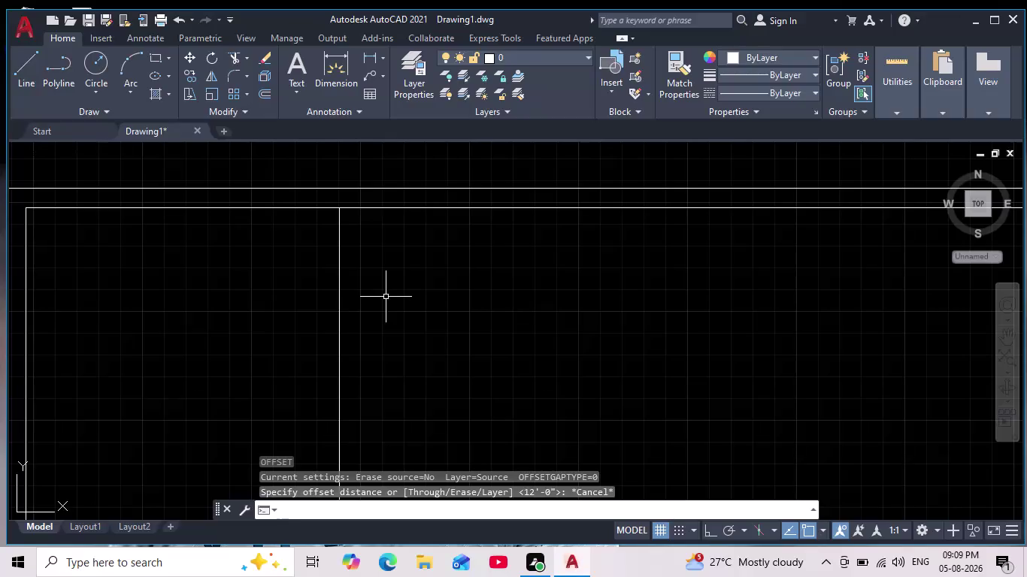
Clear pending commands and pan the view to the vertical interior partition.
key(Escape)
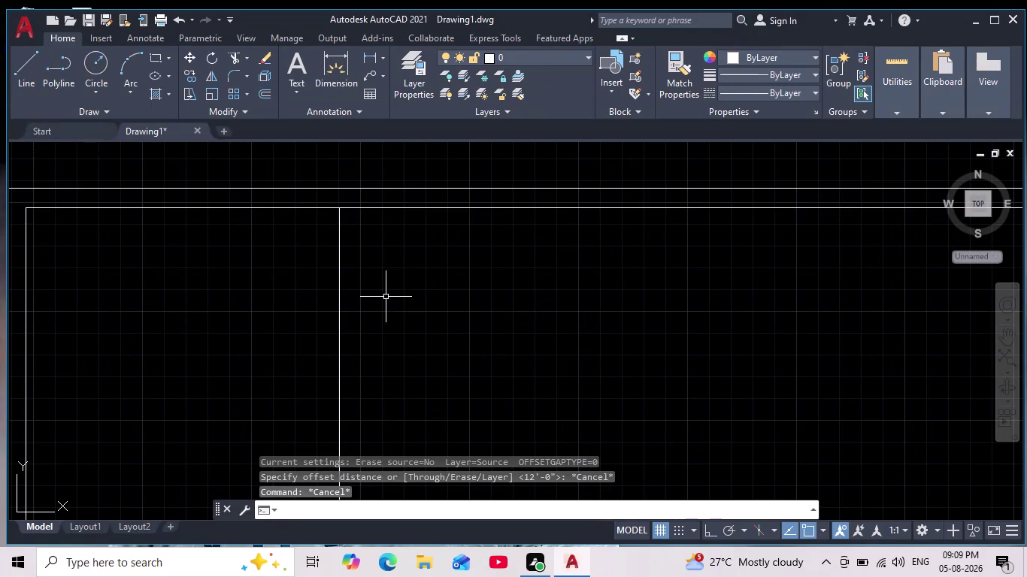
key(Escape)
key(Escape)
scroll(down, 3)
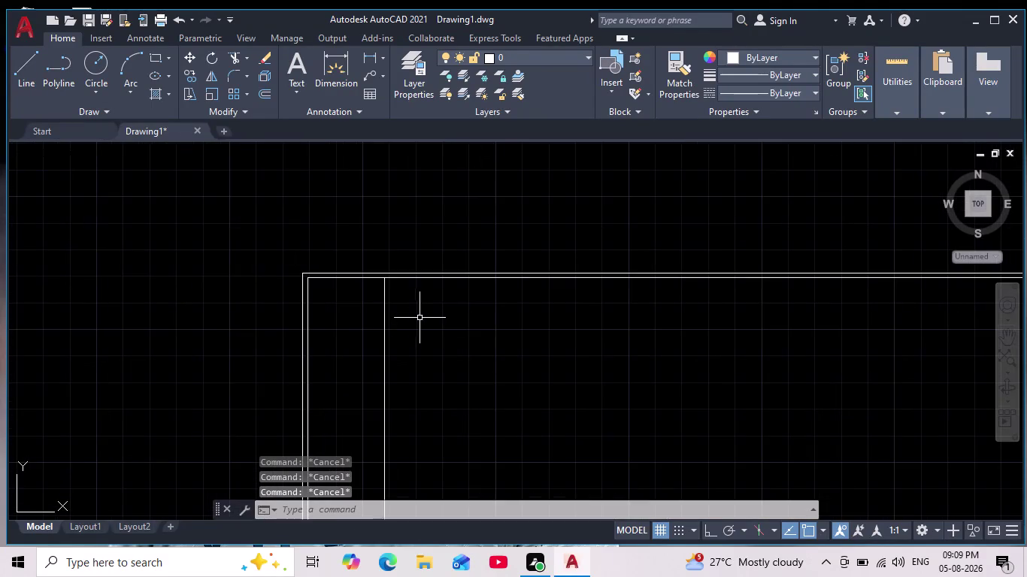
scroll(up, 3)
middle_drag(420, 317, 420, 328)
scroll(up, 3)
middle_drag(400, 288, 411, 340)
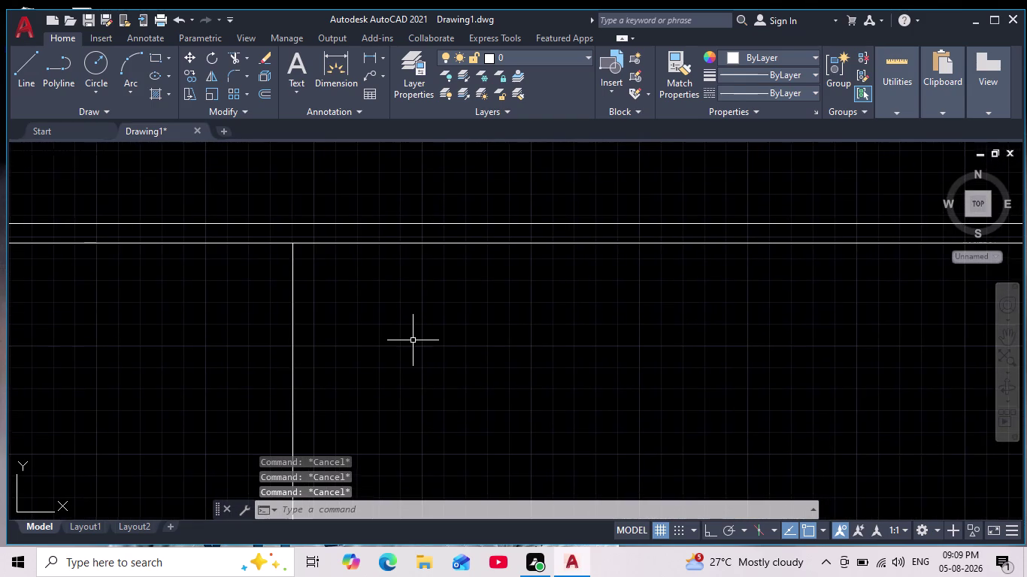
Offset the vertical partition line 9 inches to one side.
key(Escape)
key(Escape)
key(Escape)
key(o)
key(Return)
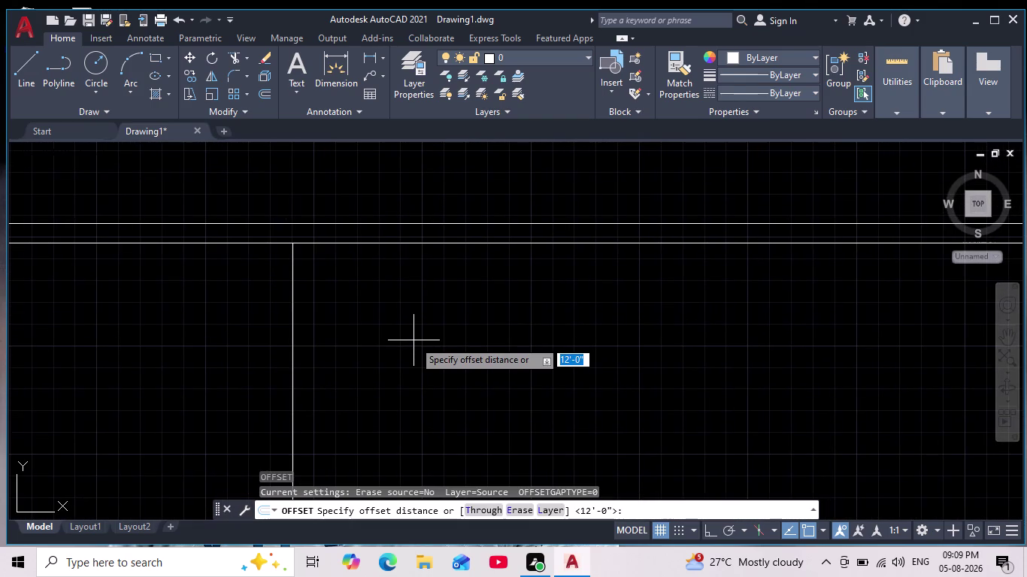
key(9)
key(Return)
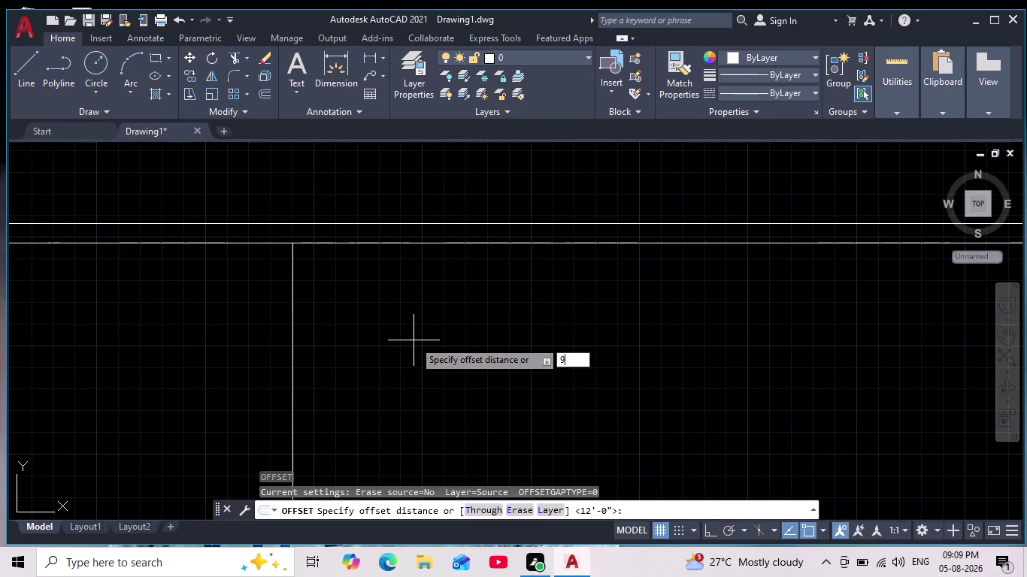
click(293, 280)
click(422, 276)
Pan along the new double-line partition to check it, then end the offset.
scroll(down, 3)
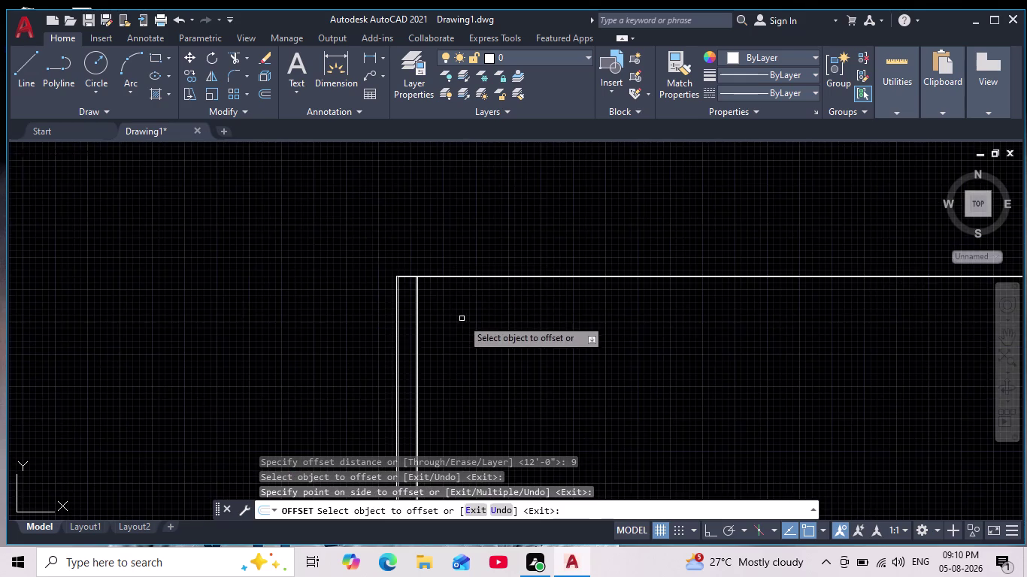
scroll(up, 3)
scroll(up, 3)
middle_drag(386, 243, 464, 375)
scroll(down, 3)
scroll(up, 3)
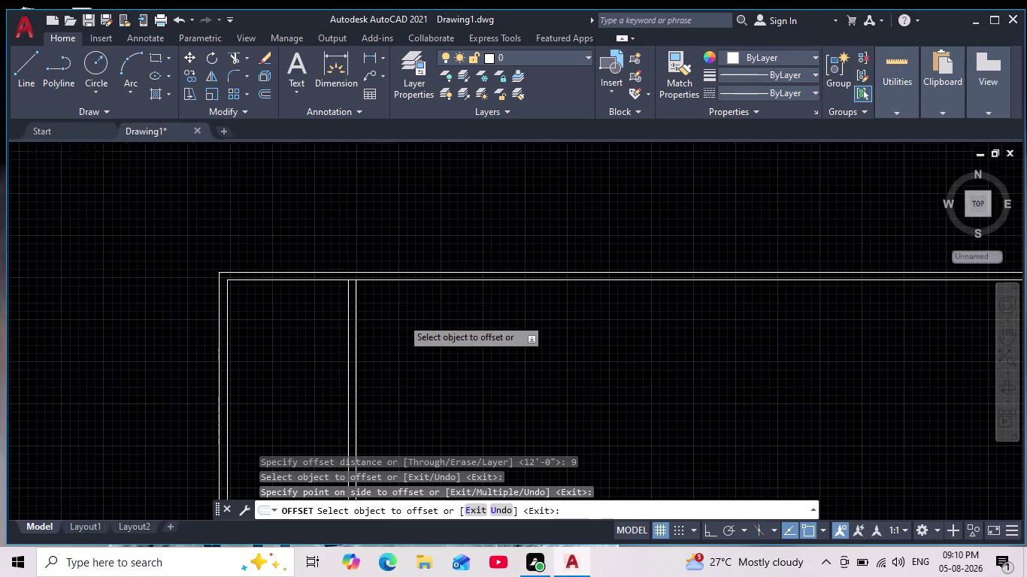
scroll(up, 3)
middle_drag(406, 313, 491, 336)
scroll(up, 3)
scroll(down, 3)
middle_drag(504, 367, 553, 381)
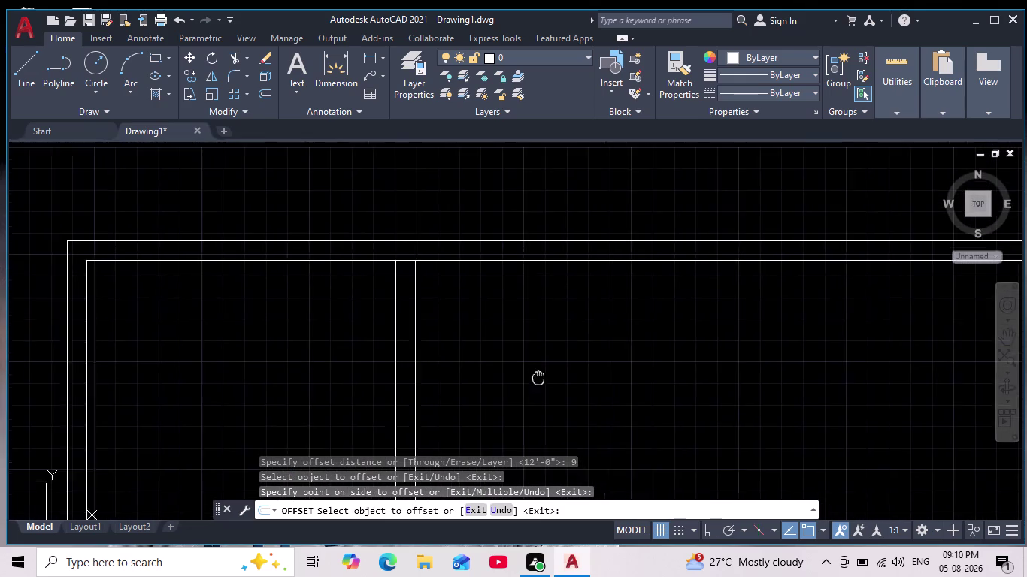
middle_drag(552, 380, 557, 375)
scroll(up, 3)
scroll(down, 3)
middle_drag(510, 325, 512, 328)
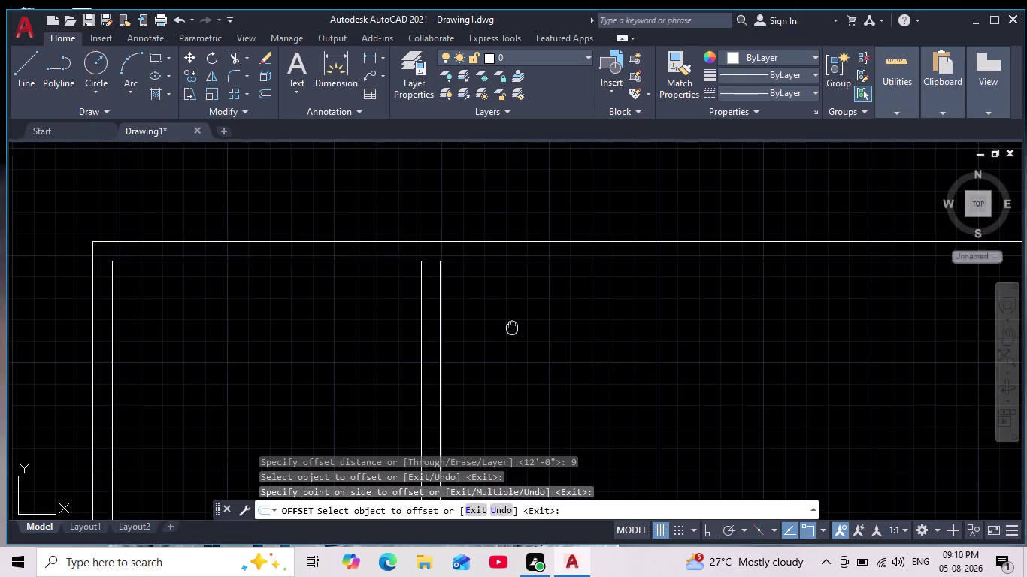
middle_drag(512, 328, 545, 291)
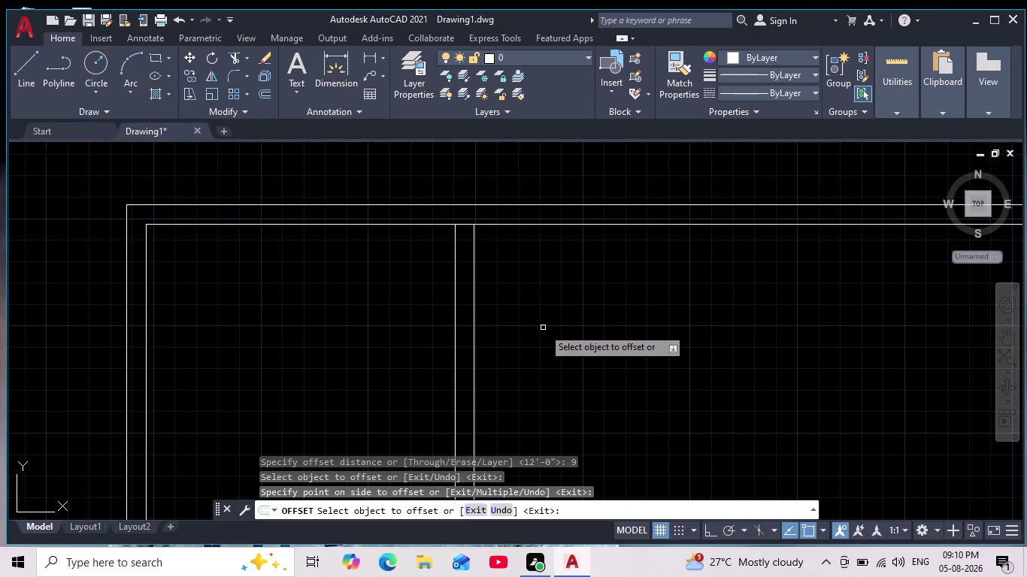
key(Escape)
key(Escape)
key(Escape)
key(Escape)
key(Escape)
key(Escape)
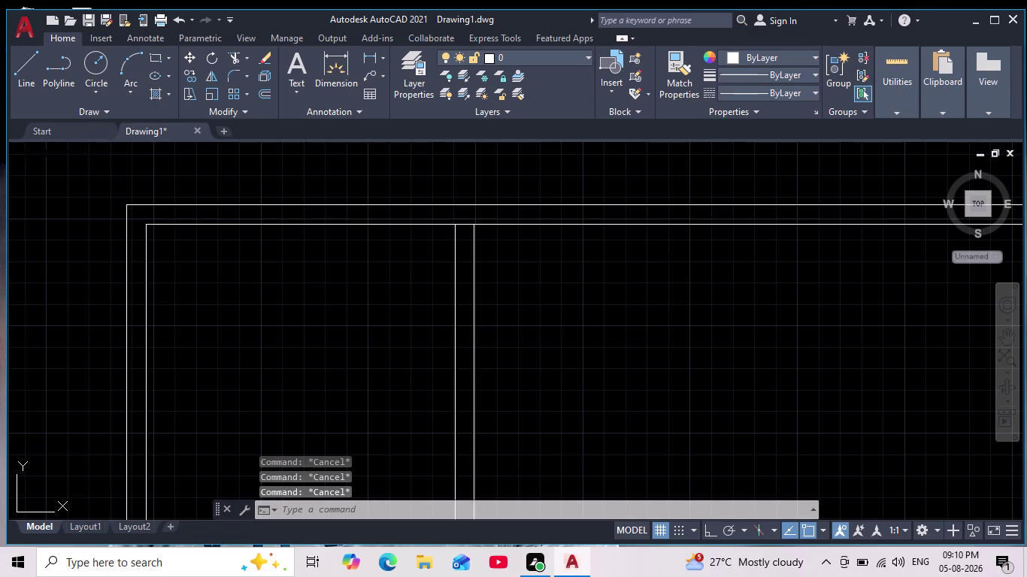
Offset the partition's right line 12' to the right.
key(o)
key(Return)
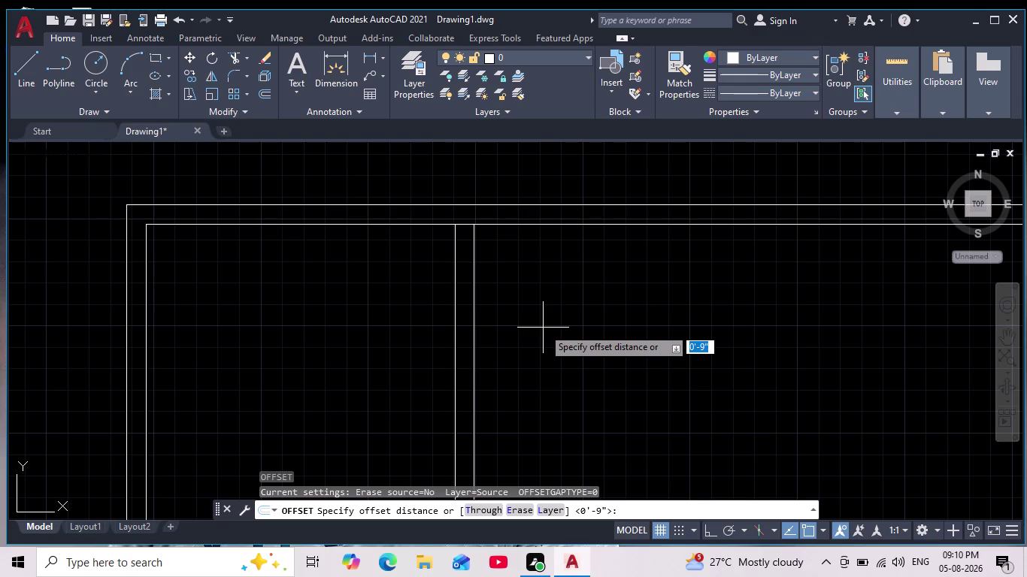
text(12')
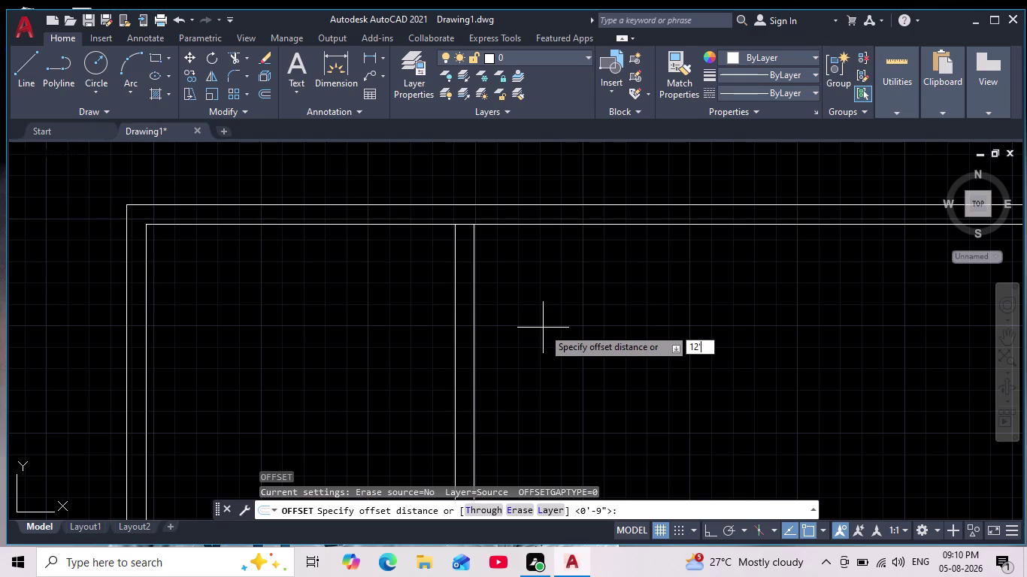
key(Return)
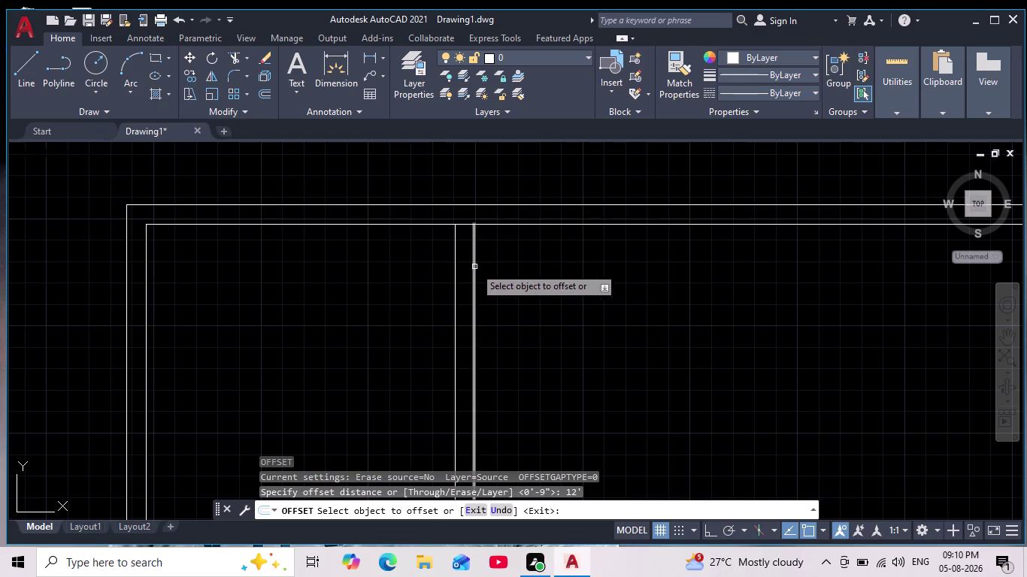
click(474, 266)
click(656, 272)
scroll(down, 3)
middle_drag(675, 281, 601, 250)
scroll(up, 3)
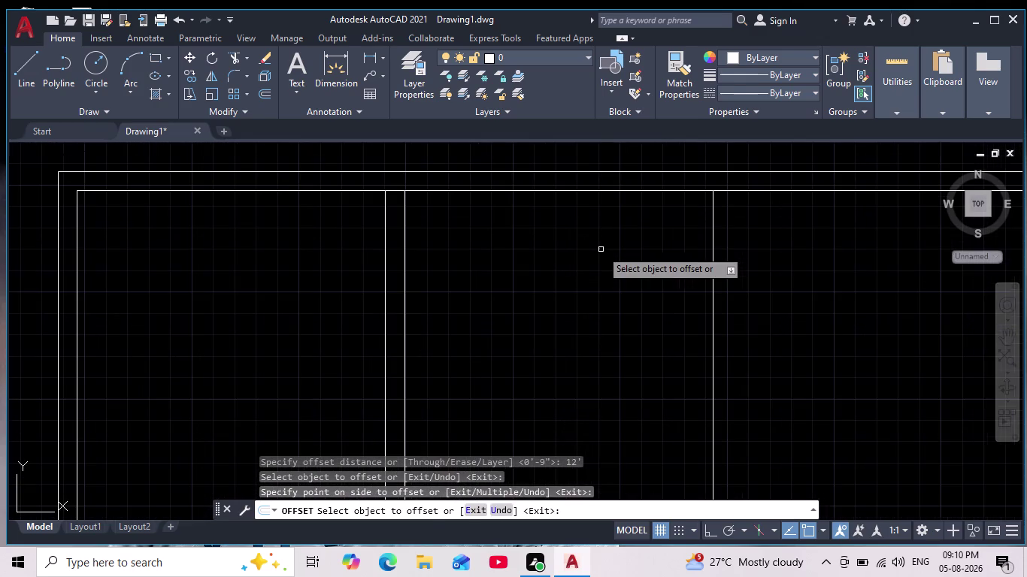
Offset the new 12-foot line by 9 inches to make it double.
key(Return)
key(Return)
key(9)
key(Return)
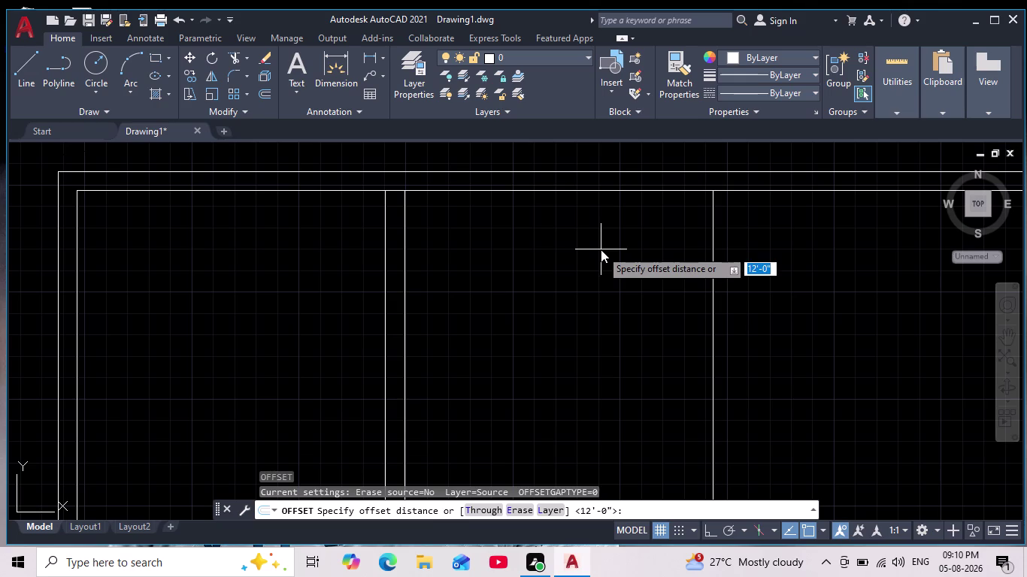
scroll(down, 3)
middle_drag(720, 254, 569, 290)
scroll(up, 3)
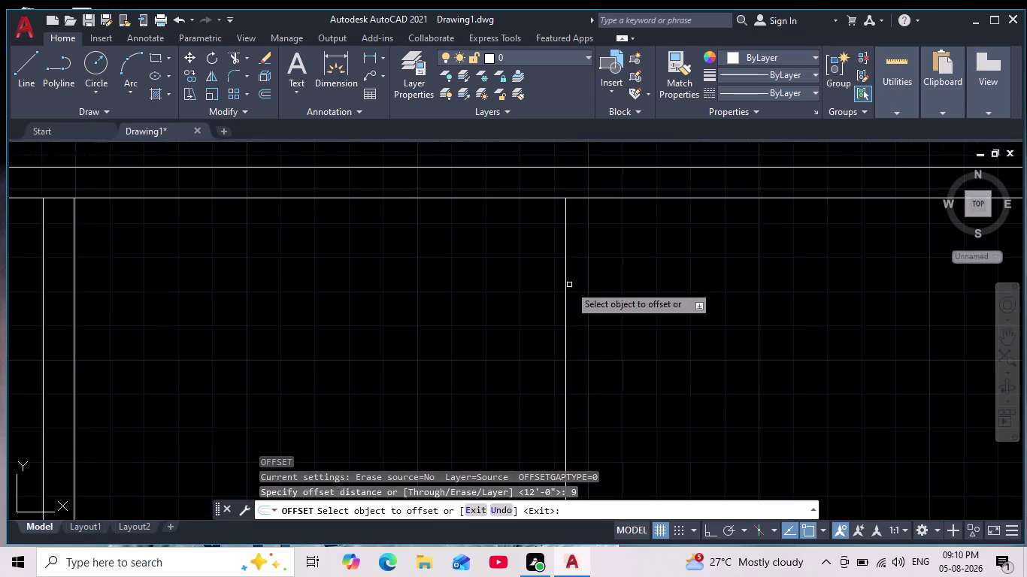
drag(565, 275, 568, 276)
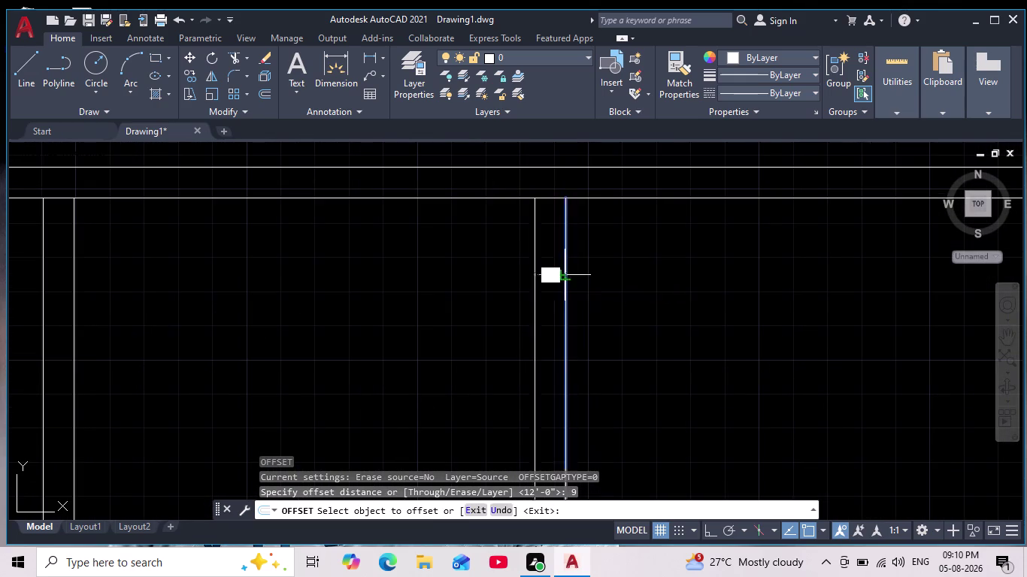
drag(568, 276, 576, 279)
click(660, 286)
Pan toward the top-left corner and end the offset command.
scroll(down, 3)
middle_drag(682, 301, 618, 219)
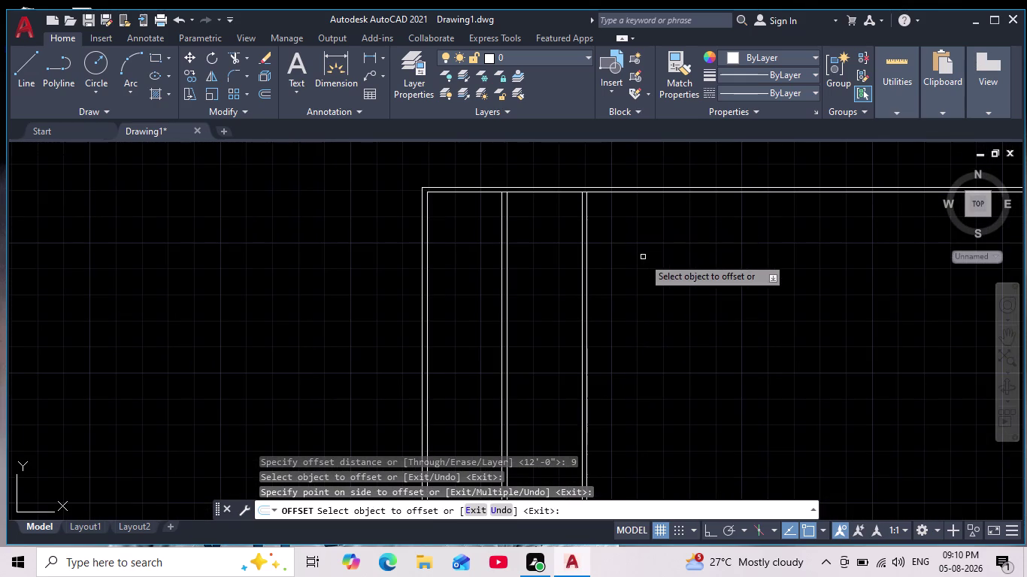
middle_click(643, 257)
scroll(down, 3)
scroll(up, 3)
middle_drag(668, 268, 636, 259)
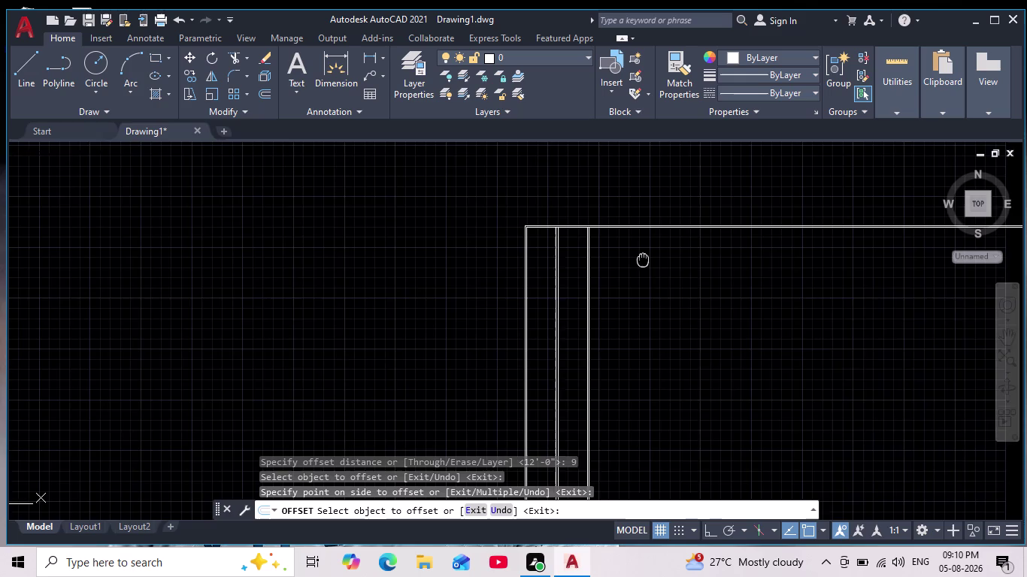
middle_drag(635, 258, 635, 257)
scroll(up, 3)
scroll(up, 3)
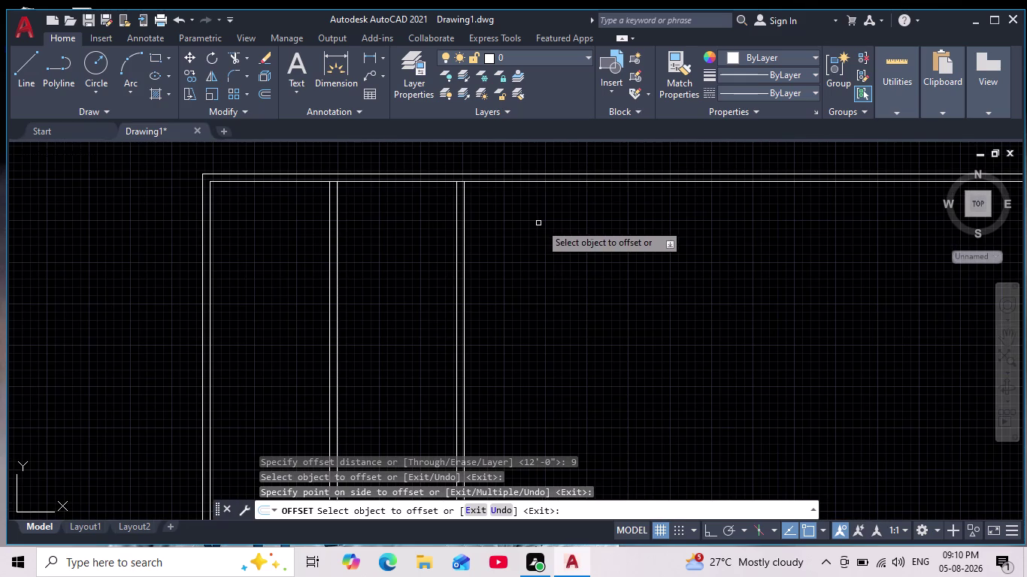
middle_drag(543, 226, 572, 234)
key(Escape)
click(25, 60)
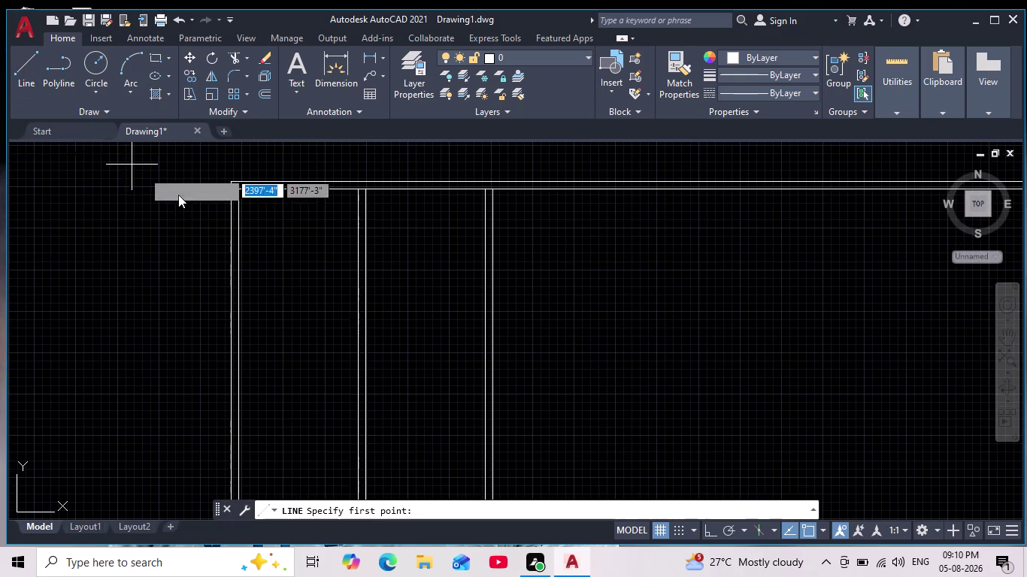
scroll(up, 3)
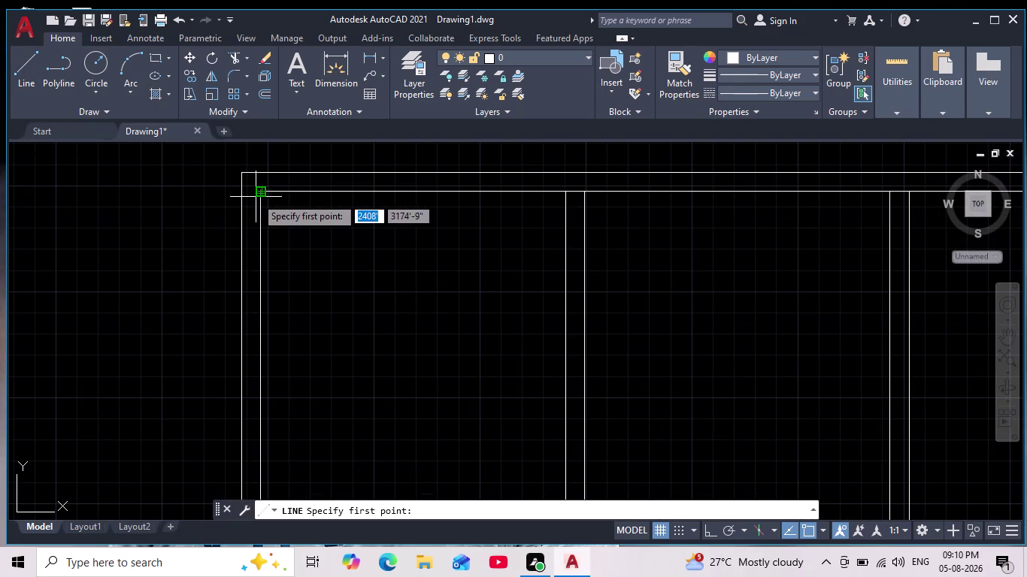
click(262, 196)
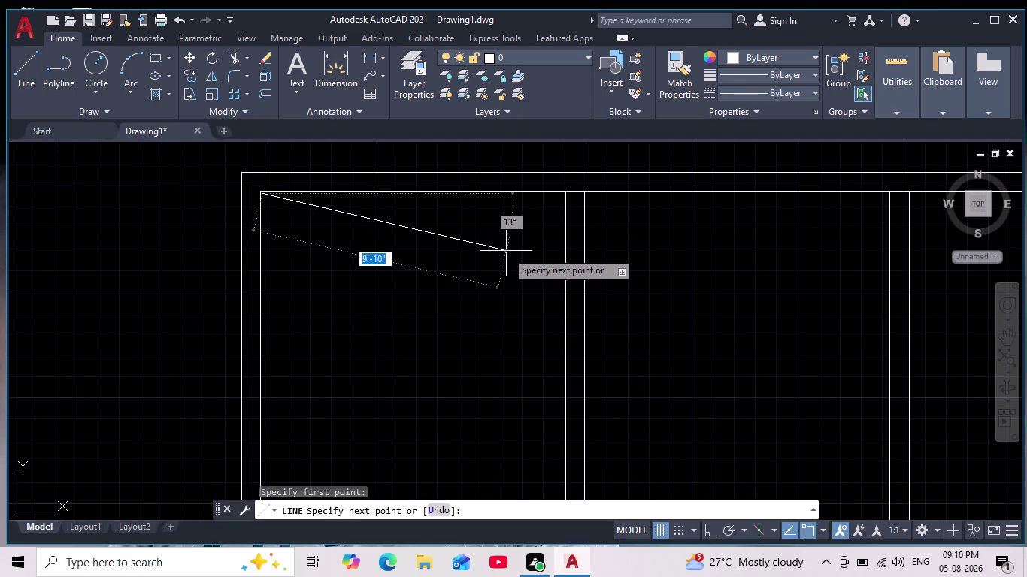
key(Escape)
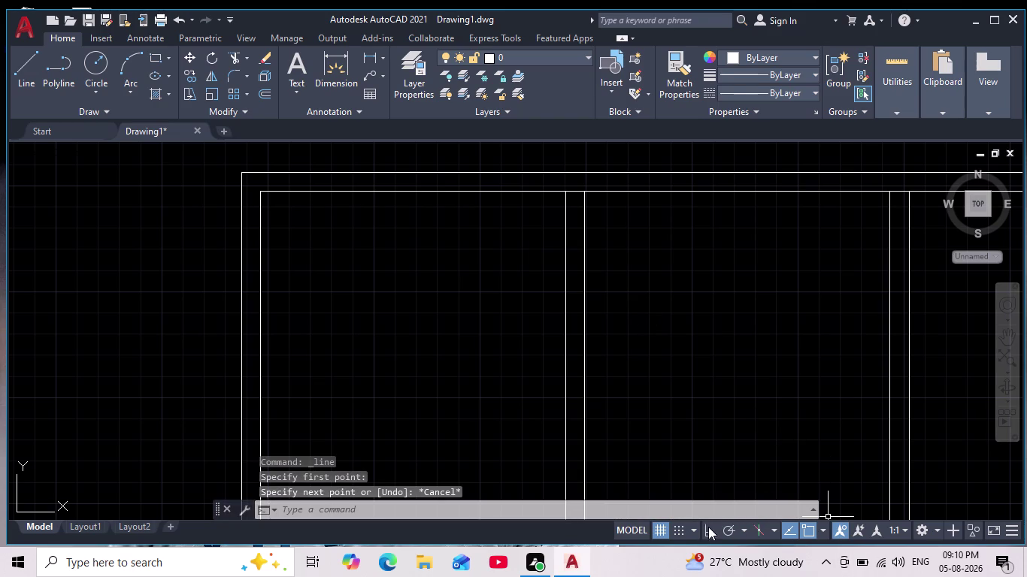
click(711, 534)
click(38, 62)
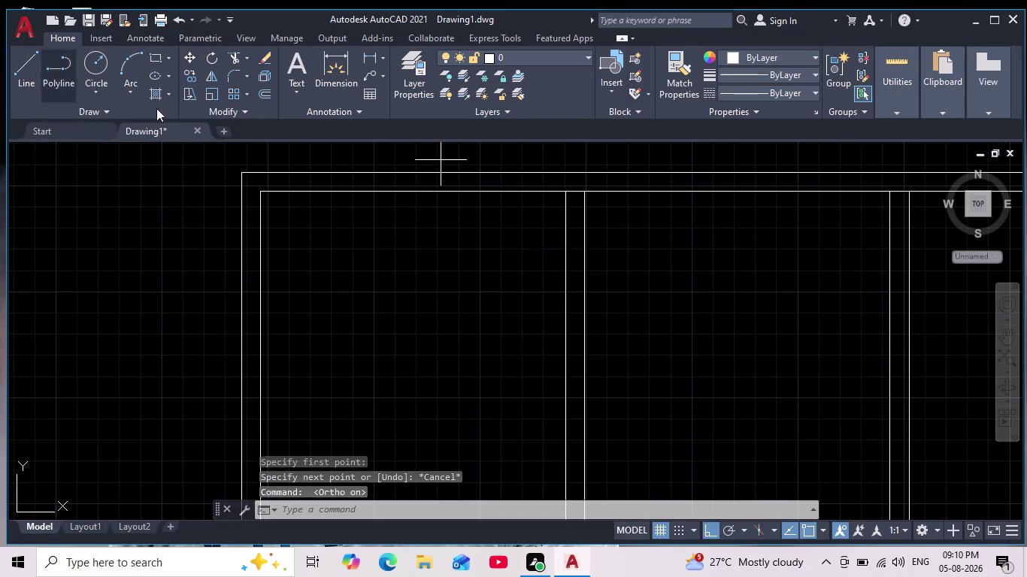
scroll(up, 3)
middle_drag(242, 218, 276, 364)
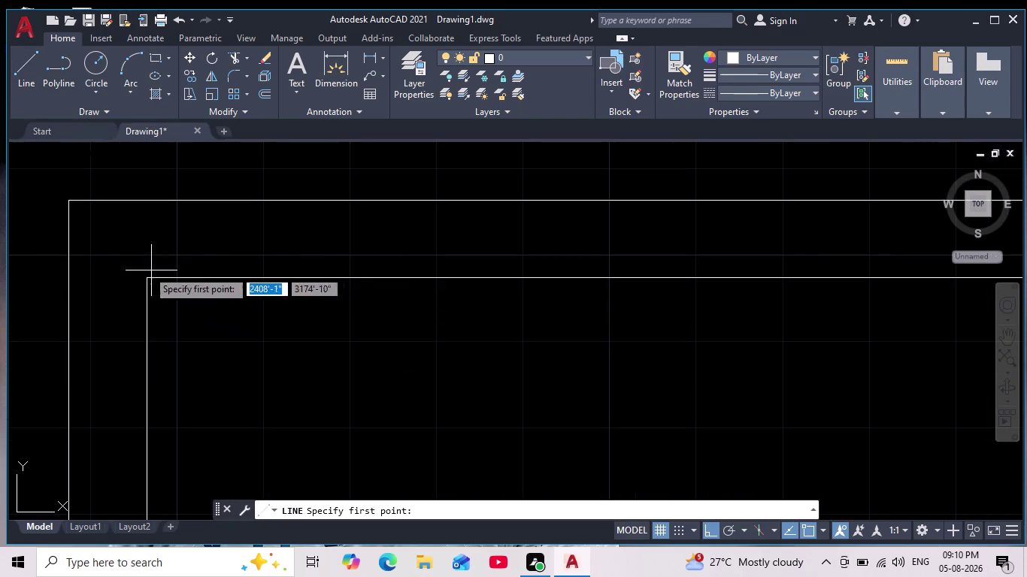
click(151, 280)
scroll(down, 3)
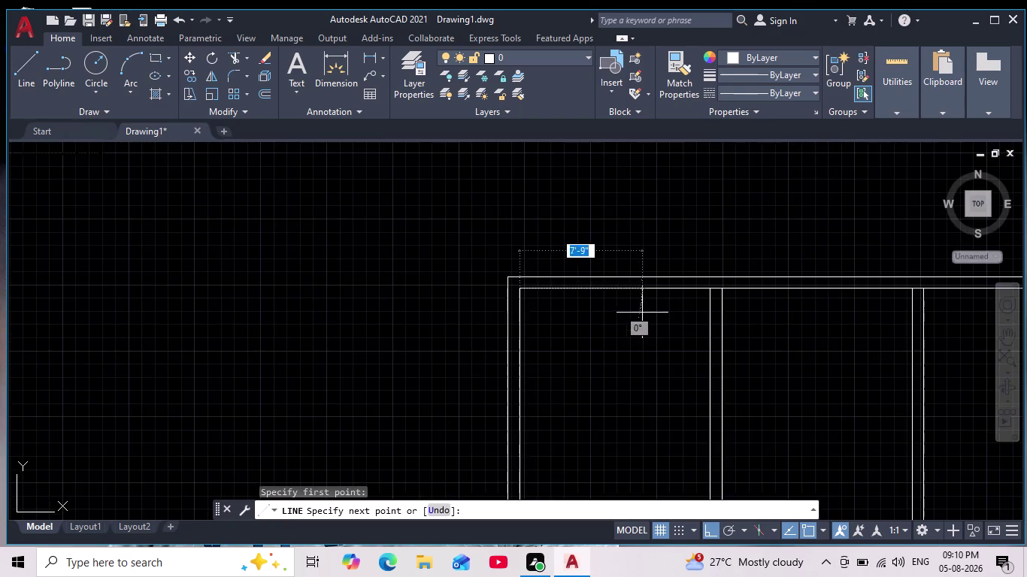
middle_drag(645, 313, 383, 251)
scroll(up, 3)
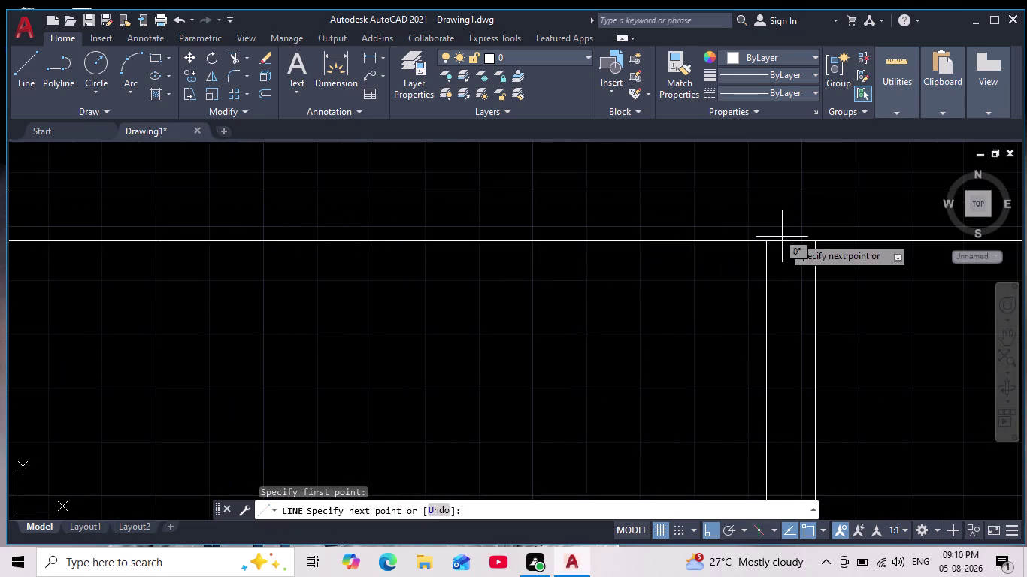
click(766, 244)
key(Escape)
scroll(down, 3)
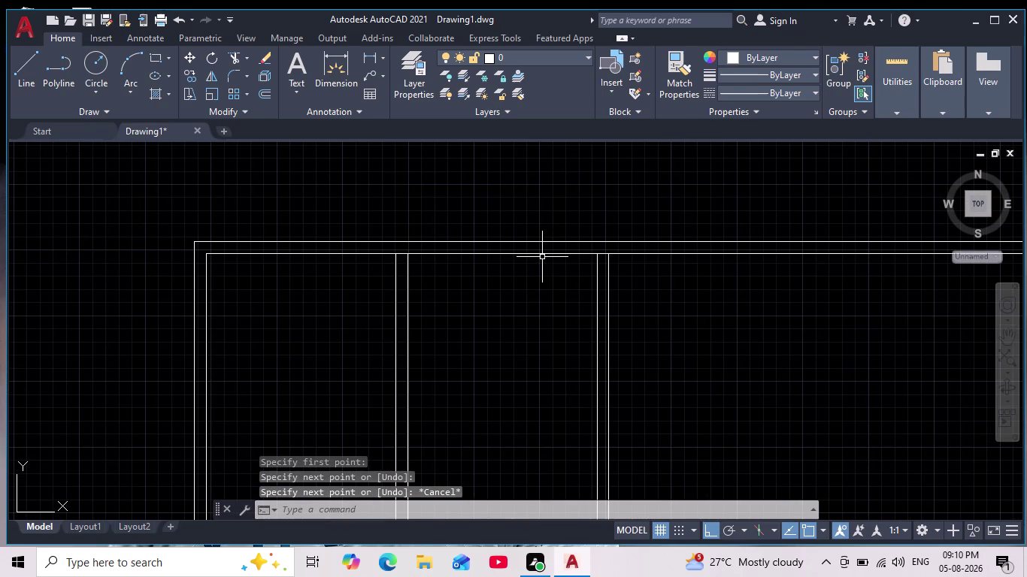
key(Escape)
scroll(up, 3)
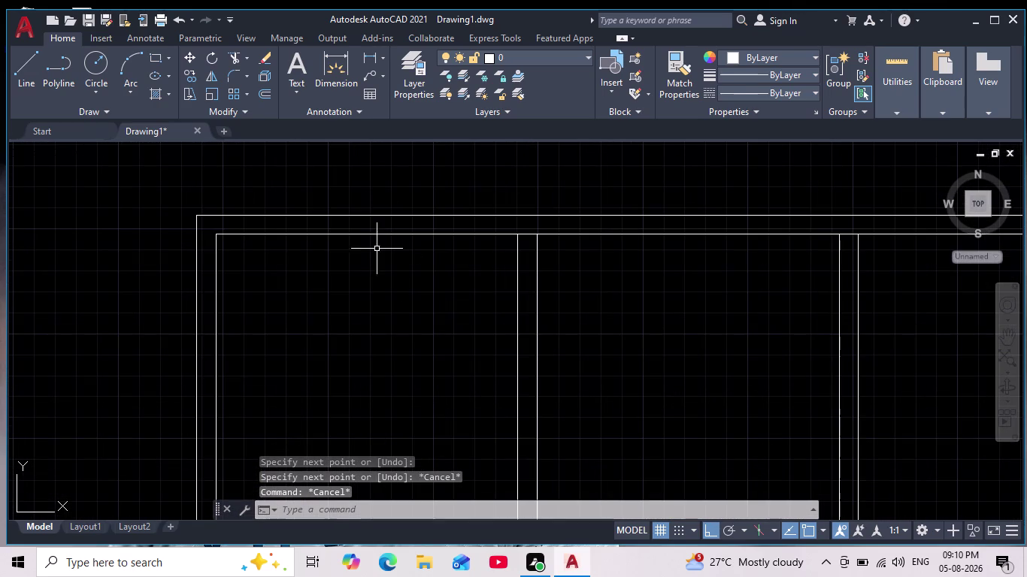
click(353, 233)
key(Escape)
key(Escape)
key(Escape)
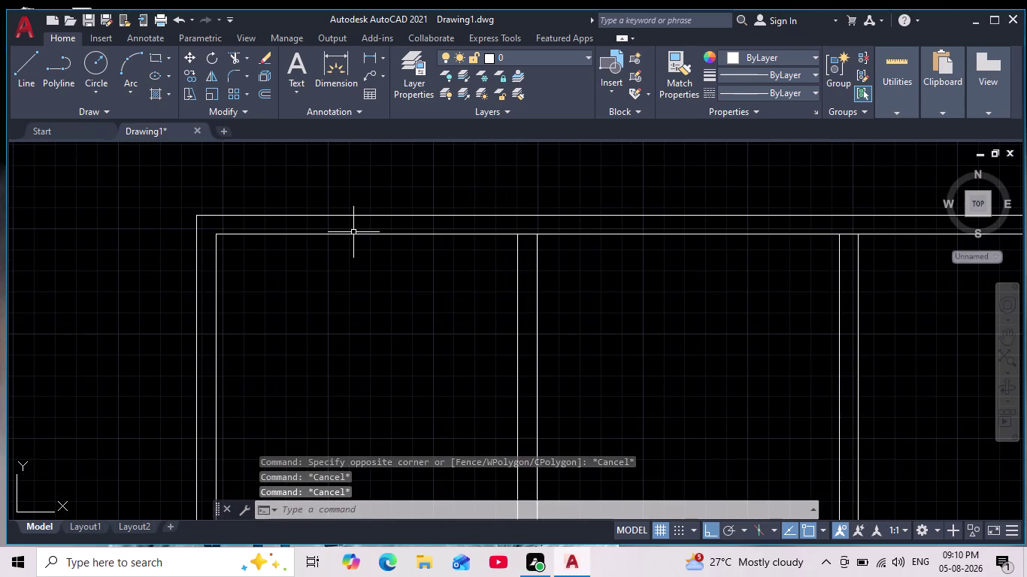
key(Escape)
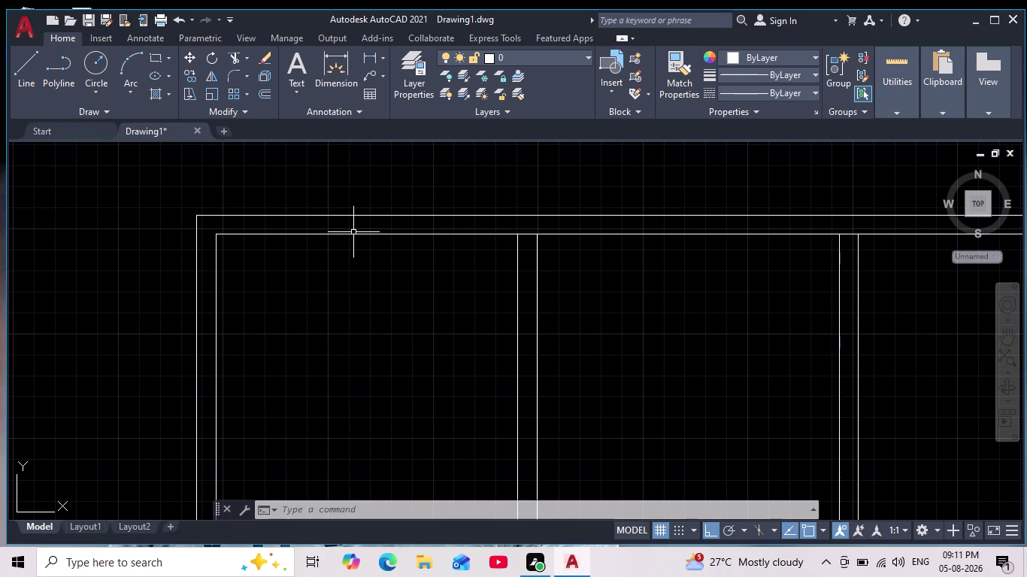
Pan and zoom to bring the upper-left room into view.
scroll(down, 3)
scroll(up, 3)
middle_drag(367, 287, 371, 330)
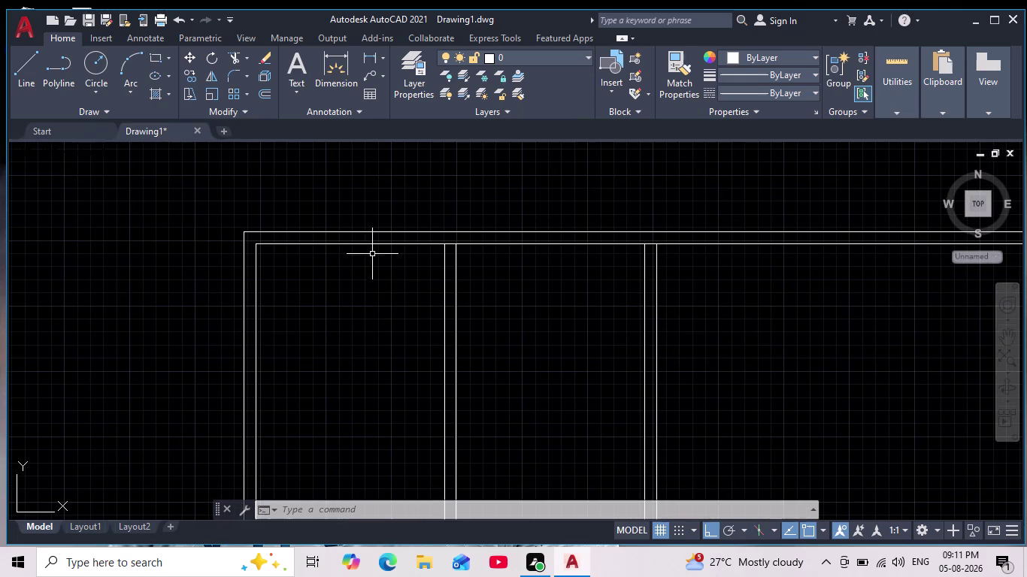
scroll(up, 3)
scroll(down, 3)
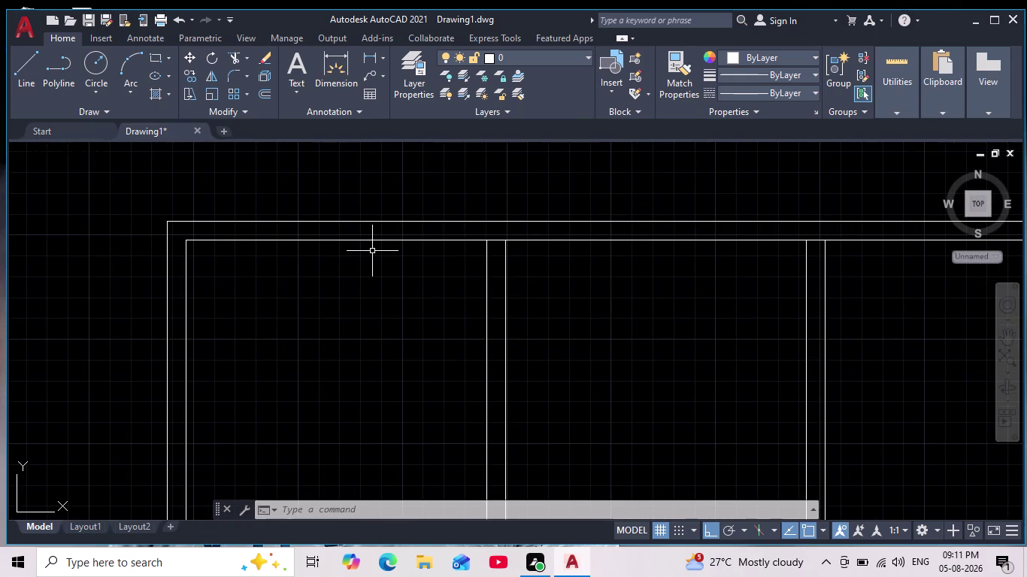
scroll(up, 3)
scroll(down, 3)
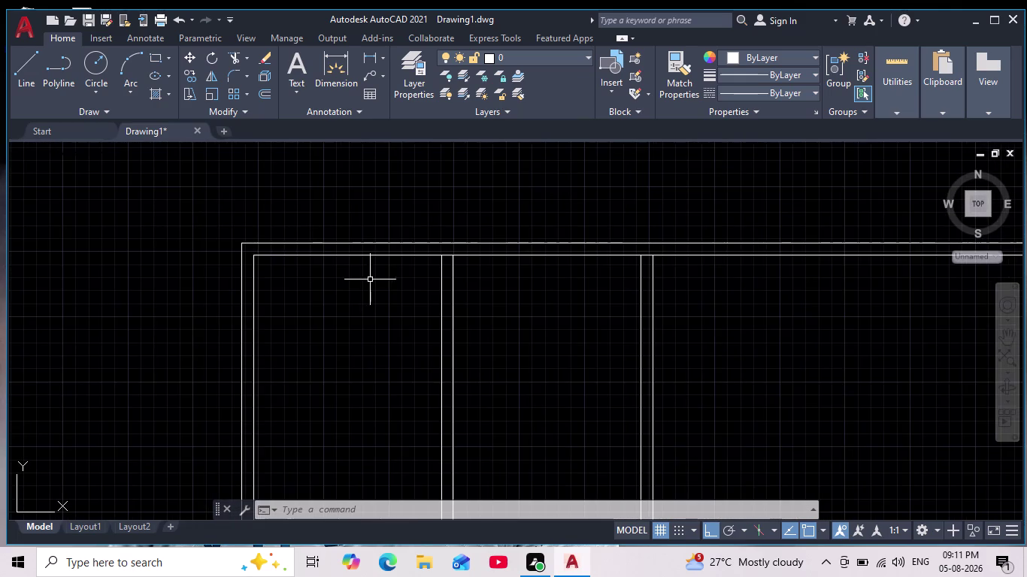
middle_drag(370, 279, 358, 315)
scroll(up, 3)
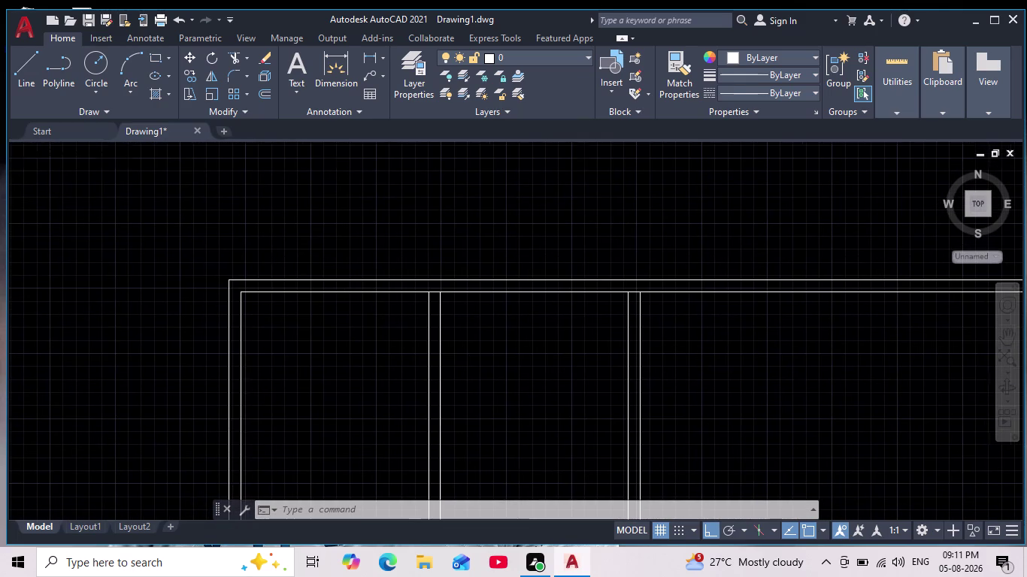
key(Escape)
key(Escape)
key(Escape)
middle_click(360, 310)
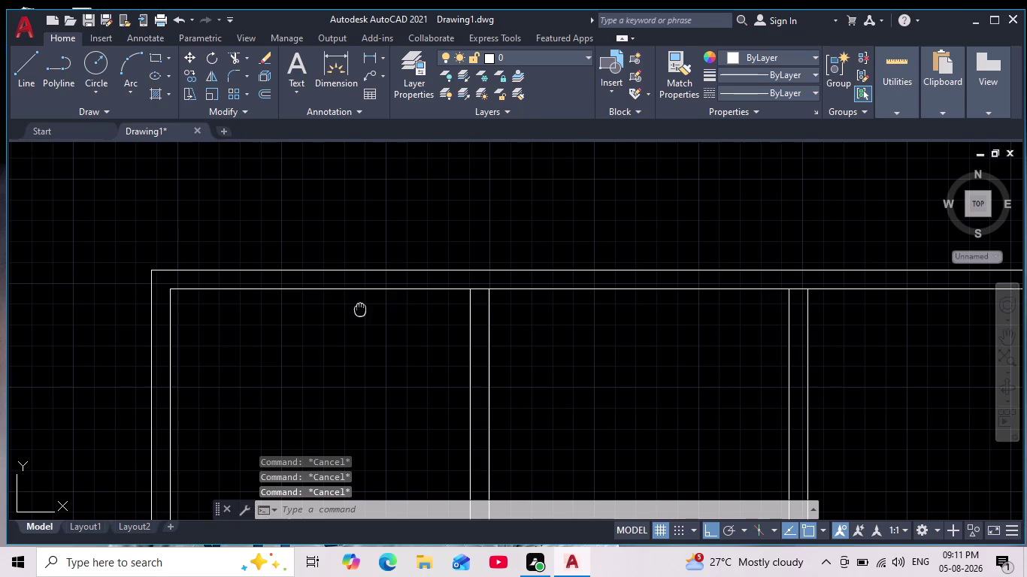
scroll(up, 3)
scroll(down, 3)
middle_drag(364, 306, 349, 284)
scroll(up, 3)
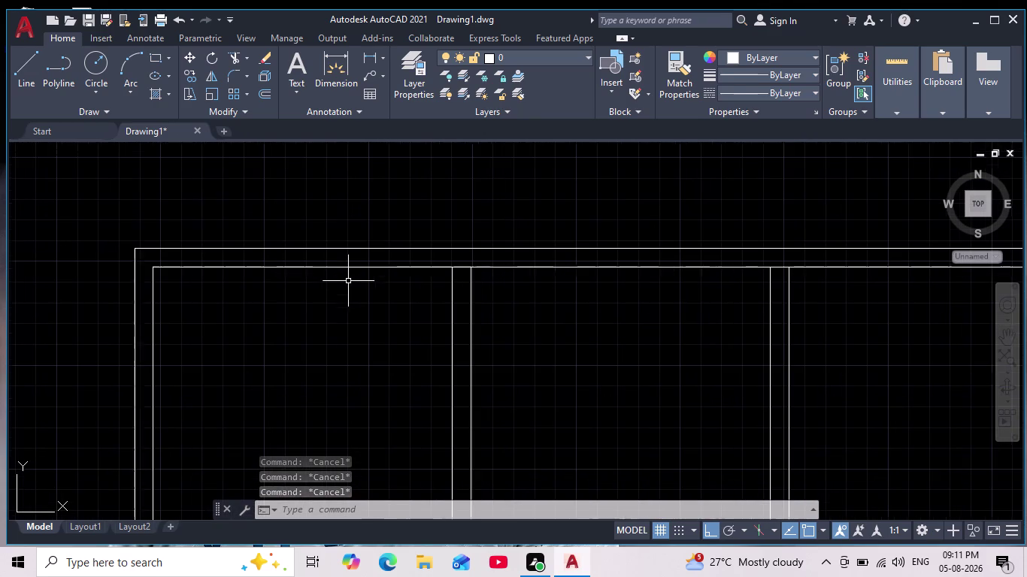
Clear pending commands and start OFFSET with the O alias.
key(Escape)
key(Escape)
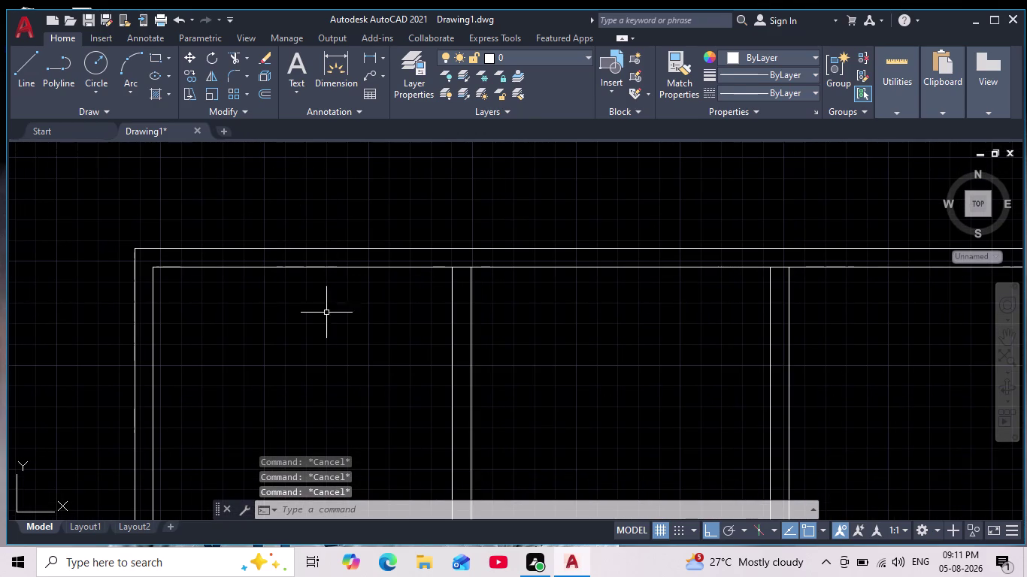
key(Escape)
key(Escape)
key(Escape)
key(Escape)
key(o)
key(Return)
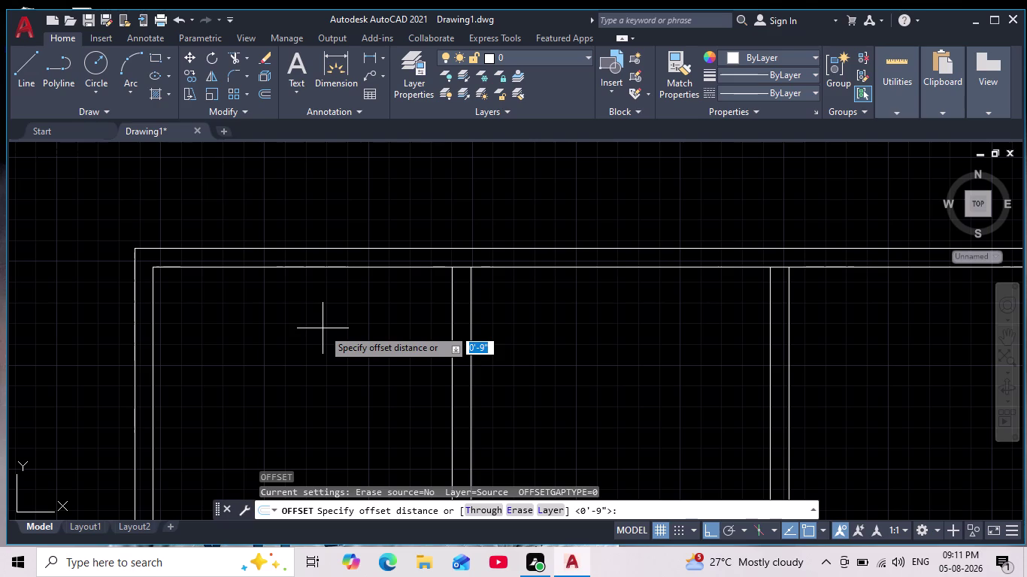
Cancel the pending offset and restart the OFFSET command.
key(Escape)
key(Escape)
key(Escape)
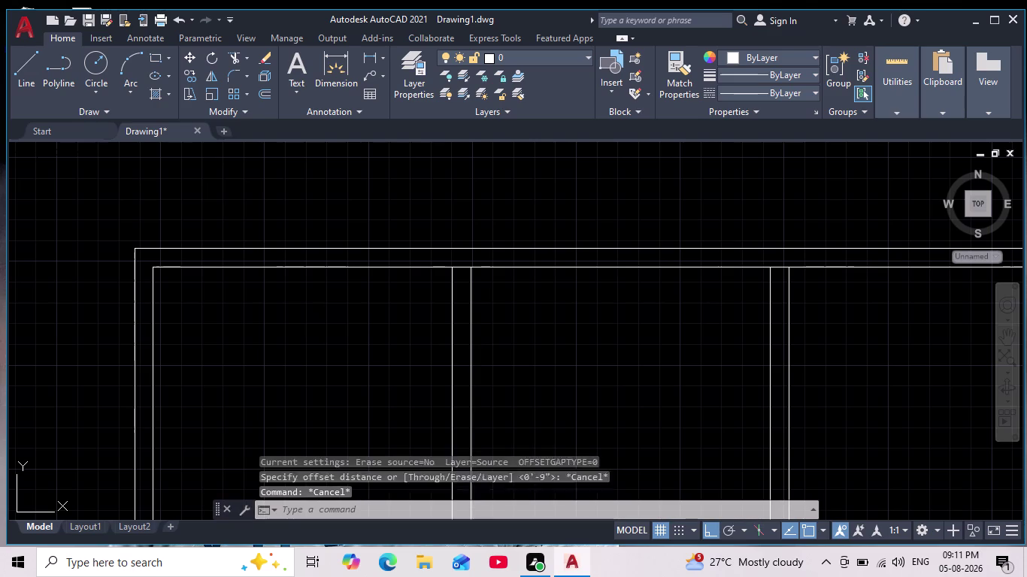
key(Escape)
key(Escape)
key(Escape)
key(Escape)
key(Escape)
key(Escape)
key(Escape)
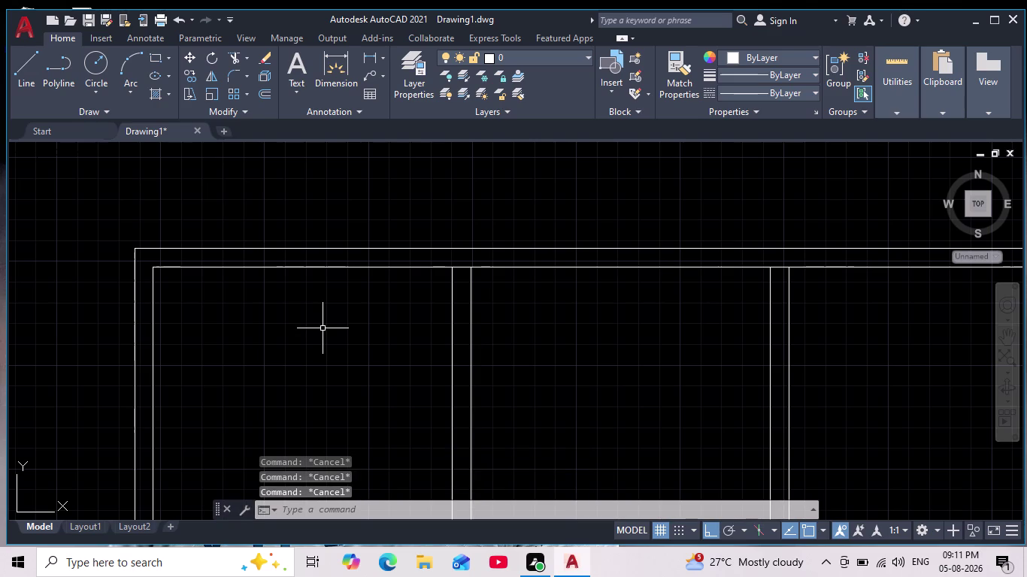
key(Escape)
key(Escape)
key(o)
key(Return)
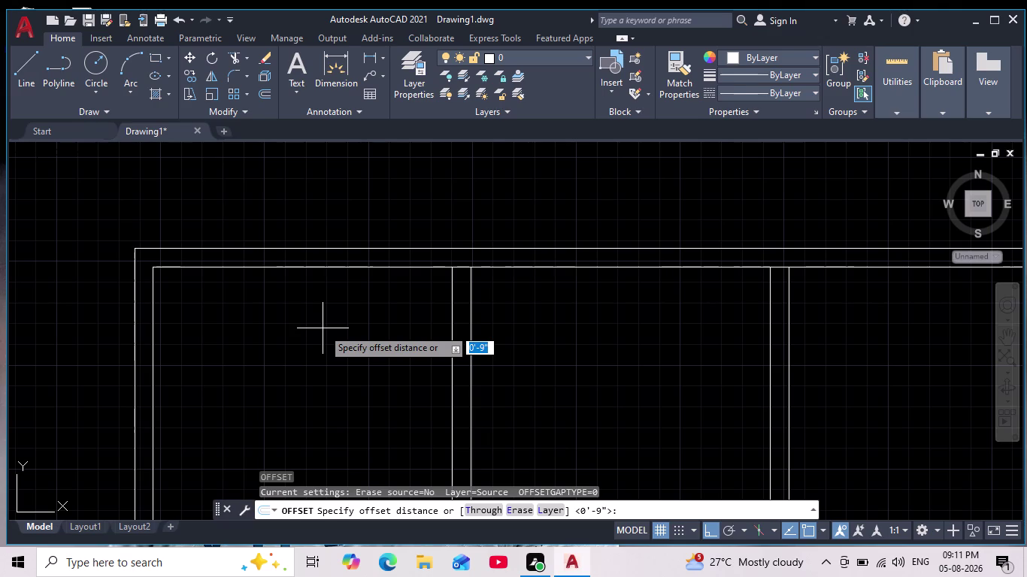
Offset the inner top wall line 8'3" downward.
key(8)
text('3)
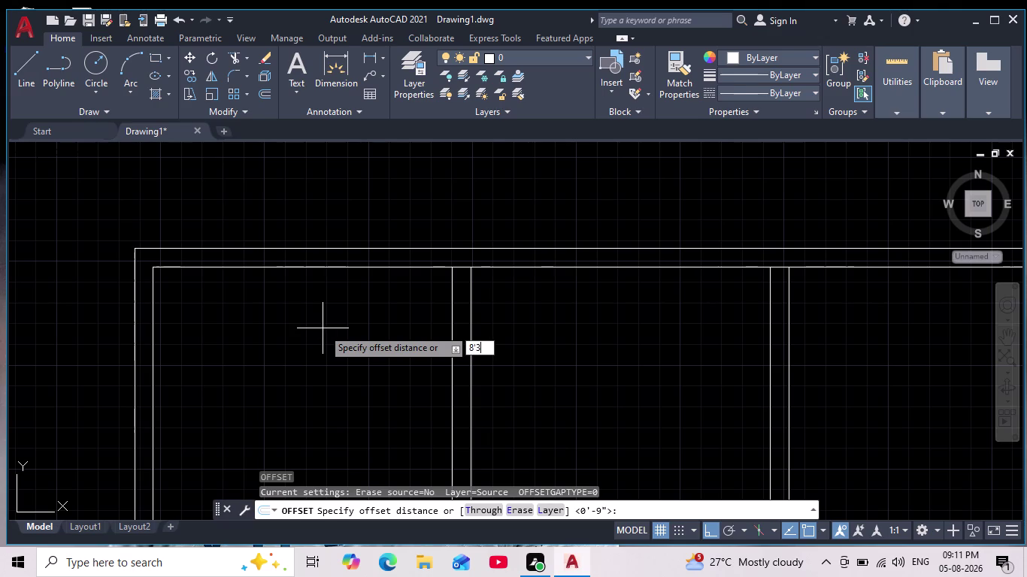
text(")
key(Return)
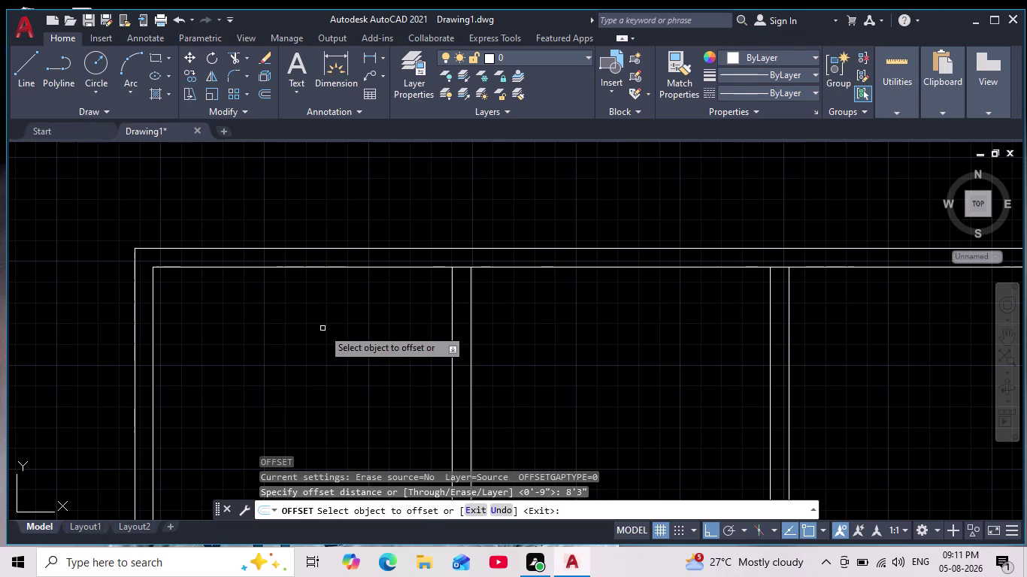
drag(325, 266, 328, 277)
click(320, 358)
scroll(down, 3)
middle_drag(320, 361, 325, 343)
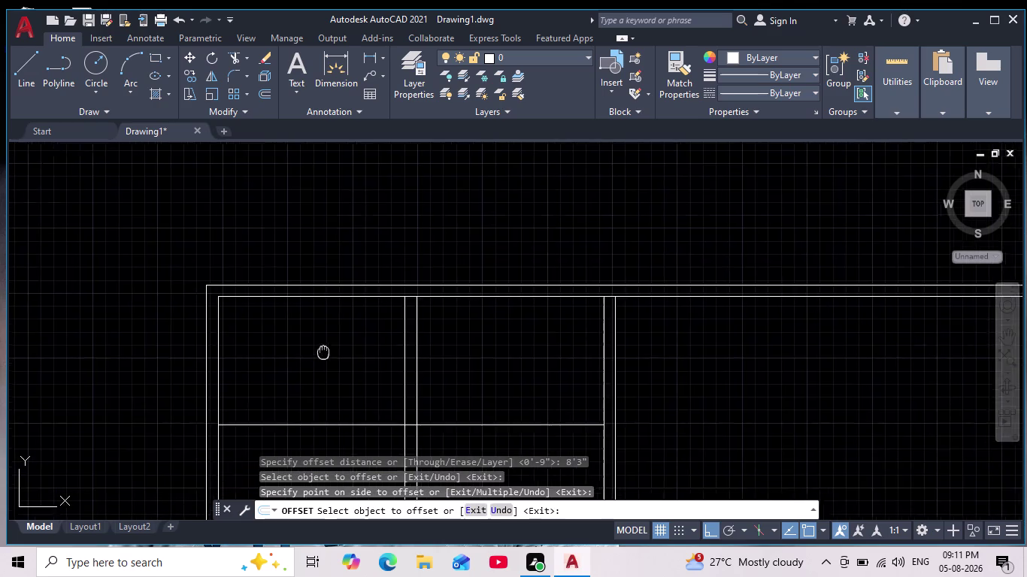
middle_drag(325, 342, 340, 275)
scroll(up, 3)
Offset the new horizontal line 9 inches downward to form a double partition.
key(Return)
key(Return)
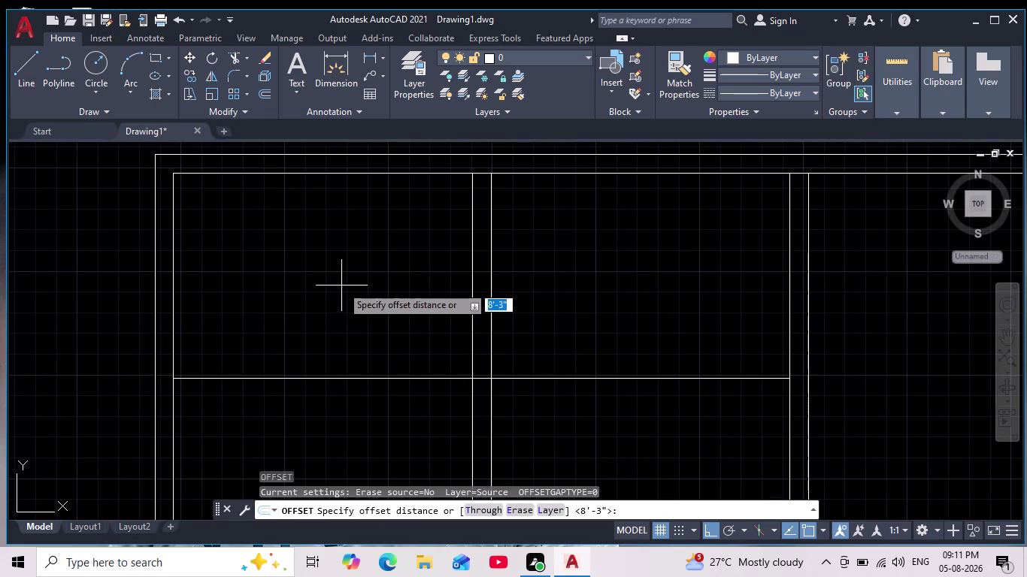
key(9)
key(Return)
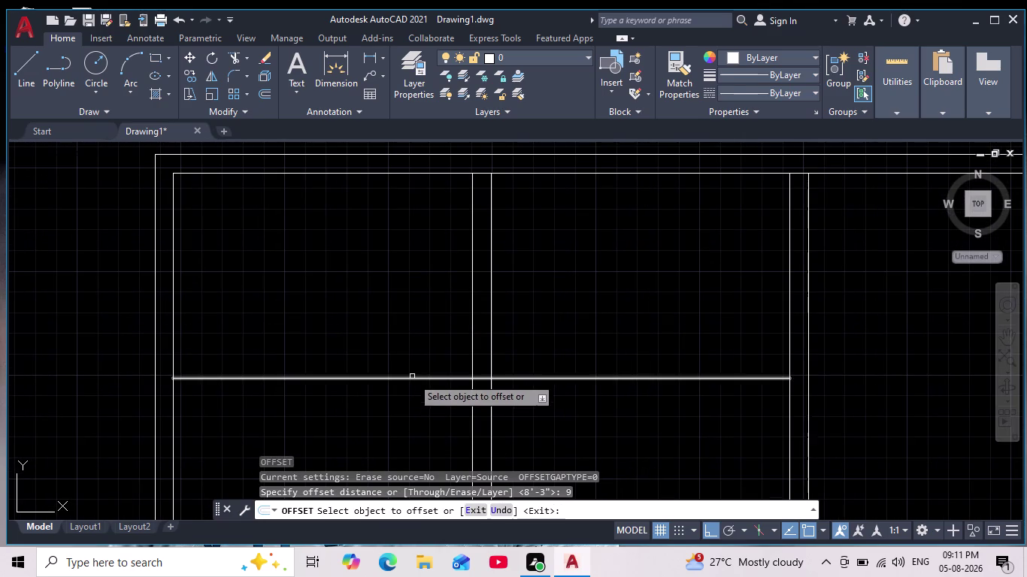
click(391, 379)
click(365, 412)
scroll(down, 3)
middle_drag(364, 414, 399, 254)
scroll(down, 3)
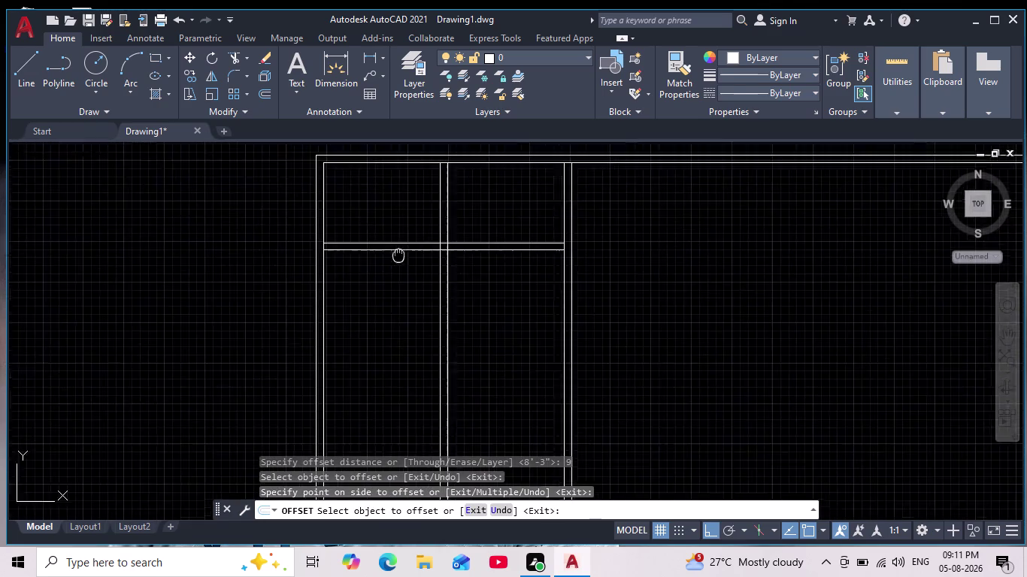
middle_drag(399, 254, 398, 249)
scroll(down, 3)
scroll(up, 3)
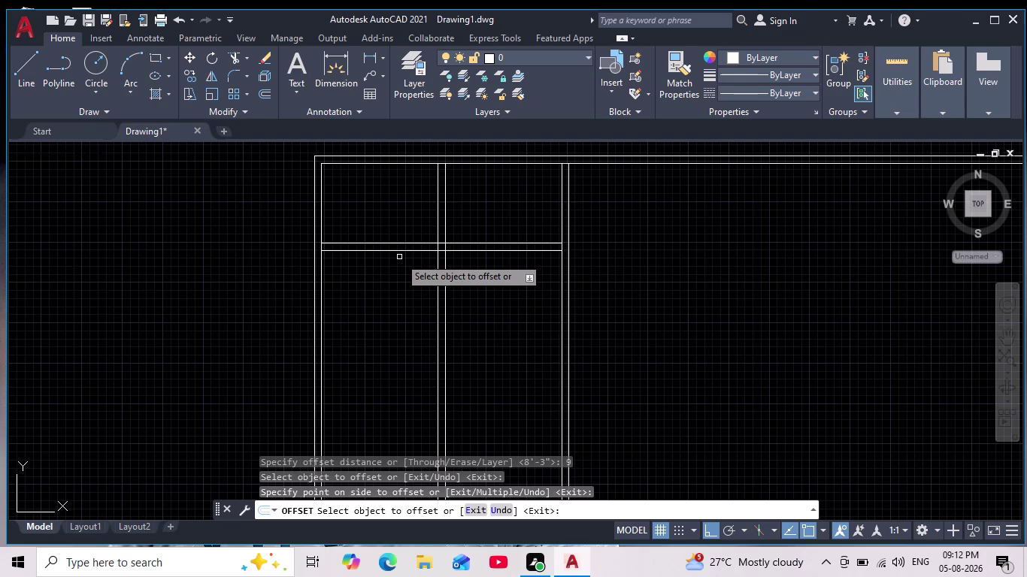
scroll(down, 3)
scroll(up, 3)
middle_drag(399, 265, 392, 321)
scroll(down, 3)
scroll(up, 3)
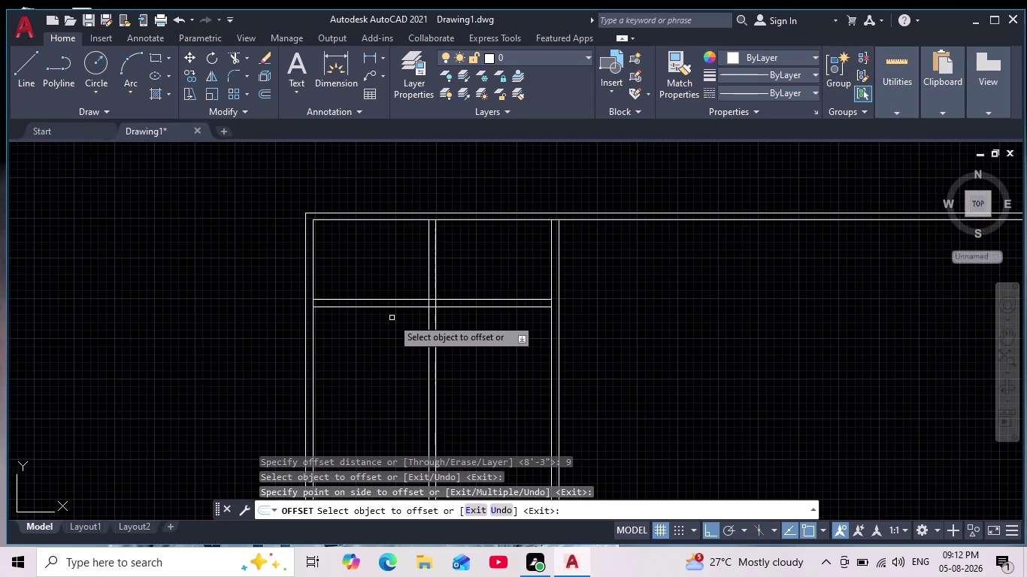
middle_drag(392, 318, 385, 352)
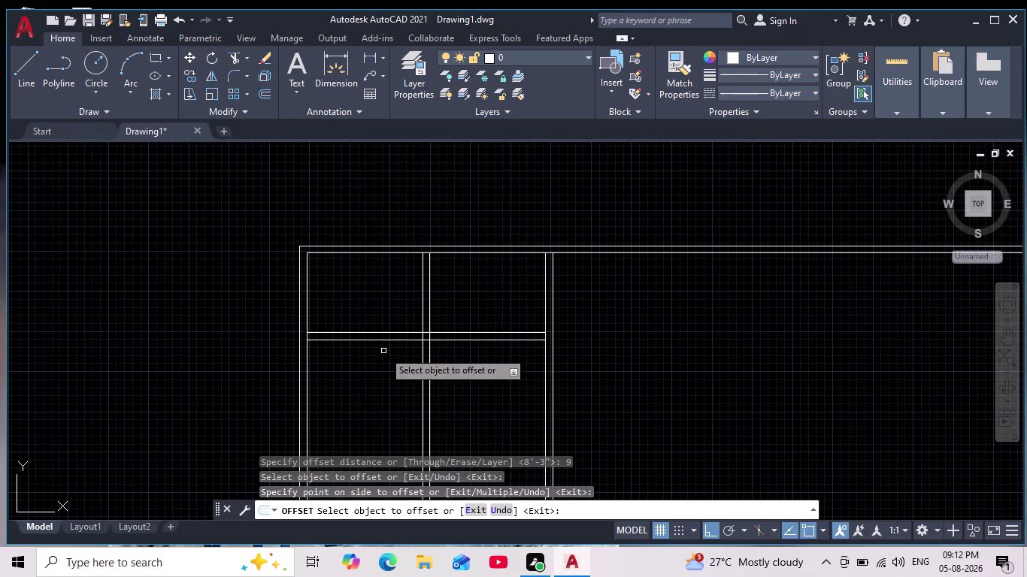